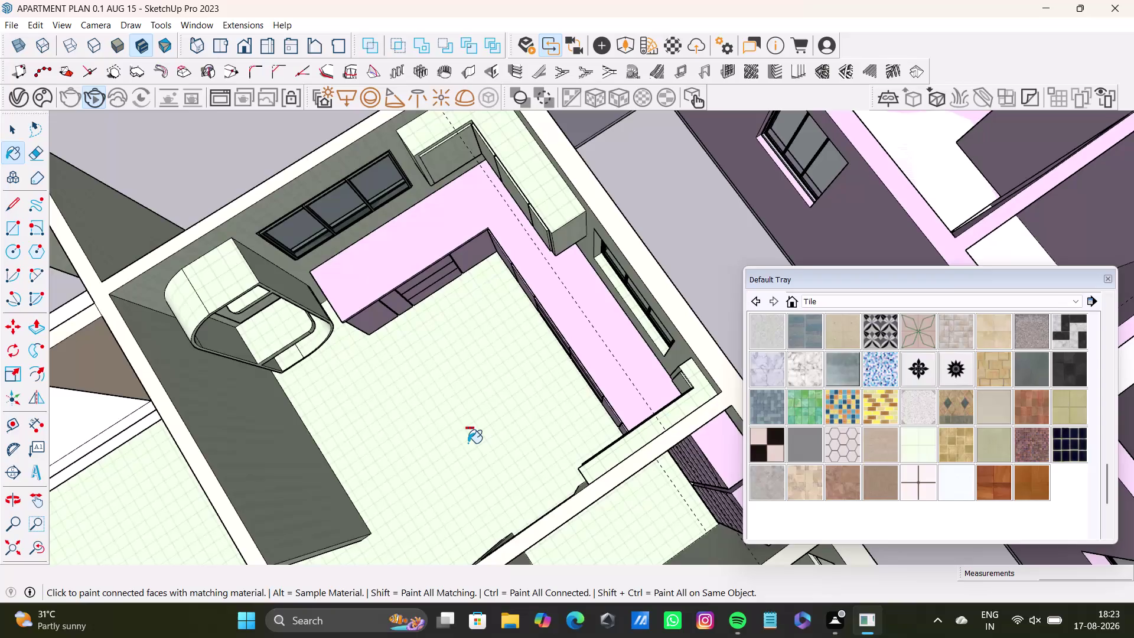
Close the Default Tray's Tile materials panel to reveal the full kitchen model.
click(1043, 15)
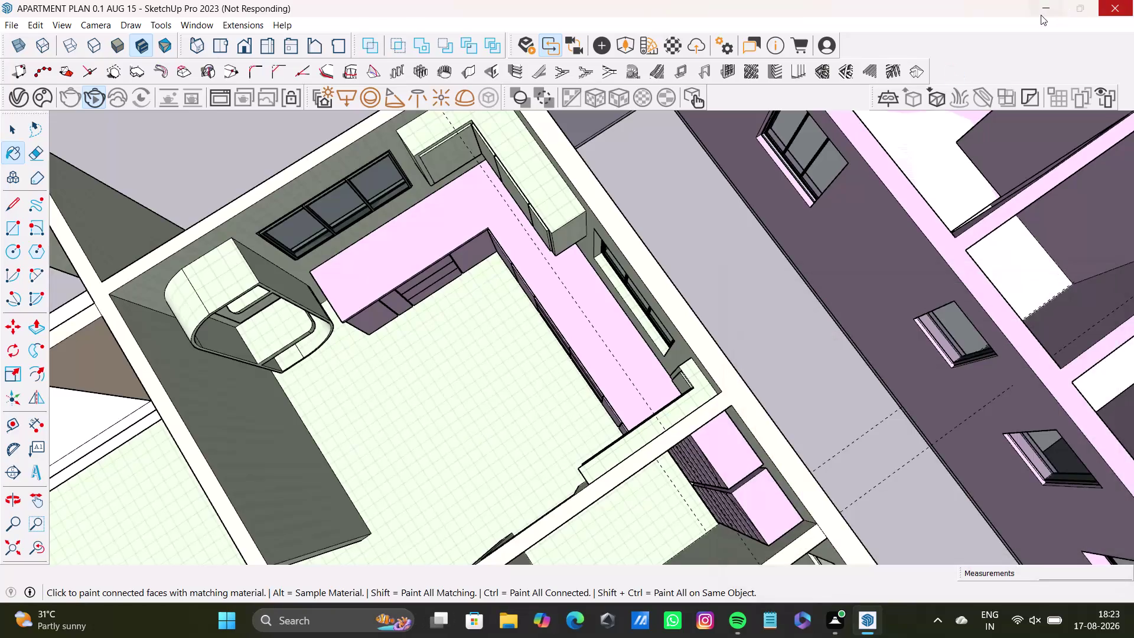